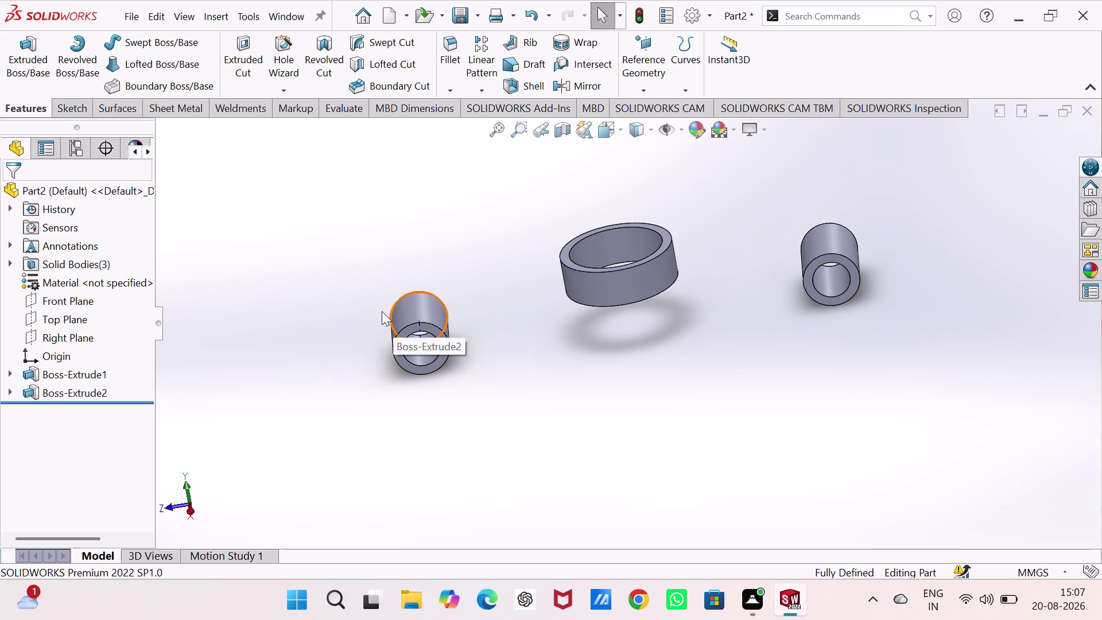
Open a new sketch (Sketch3) on the end face of Boss-Extrude2.
click(475, 227)
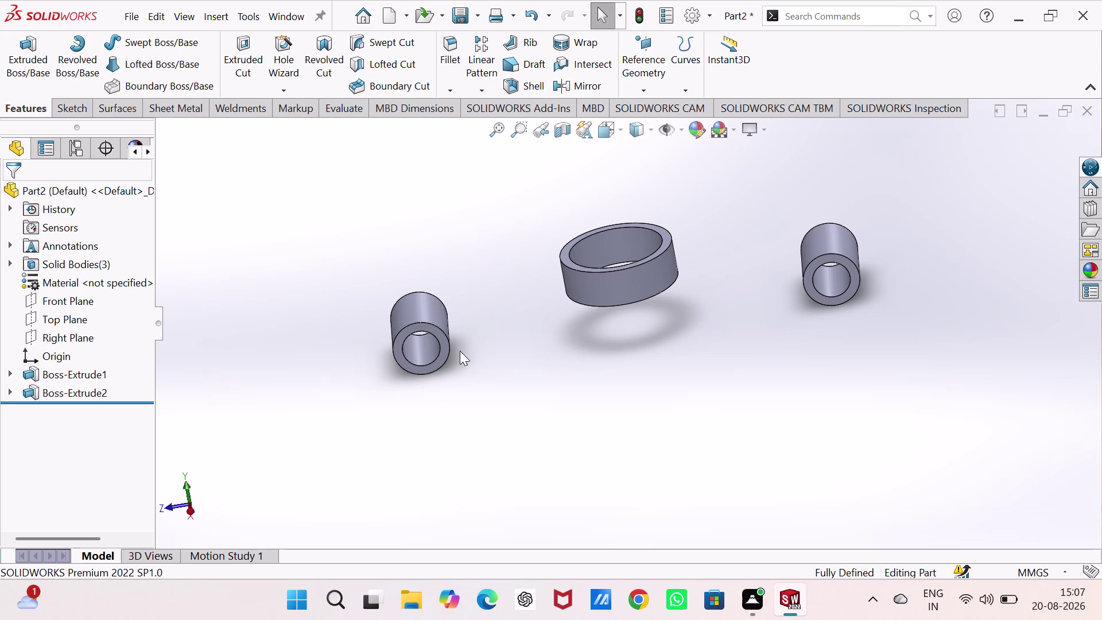
click(441, 339)
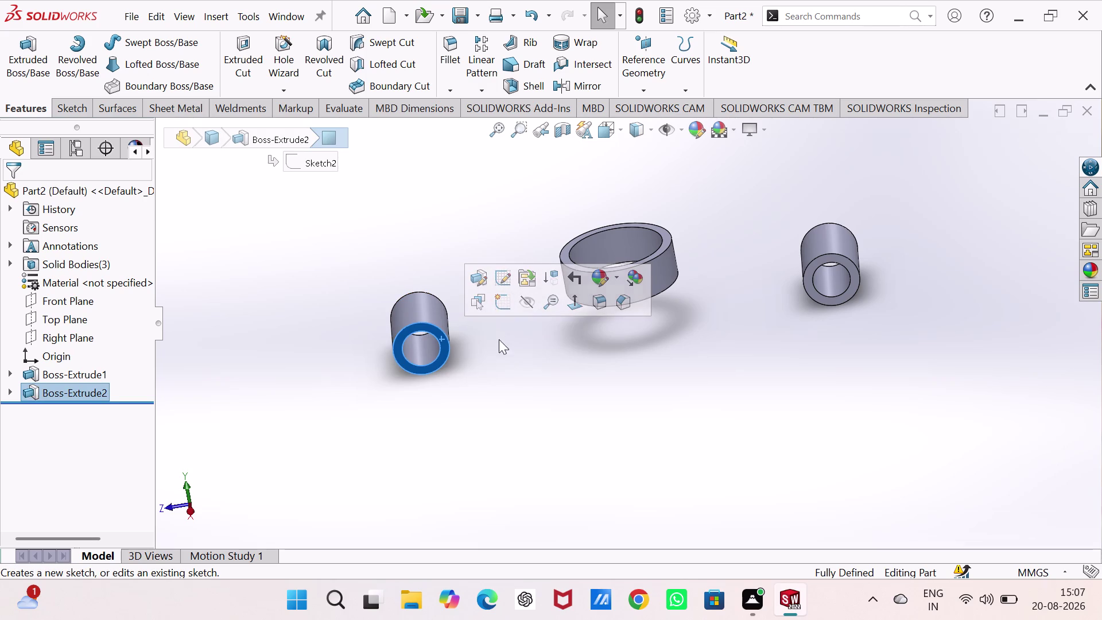
click(500, 305)
Project the small boss's 30 mm outer circle into the sketch with Convert Entities.
click(496, 354)
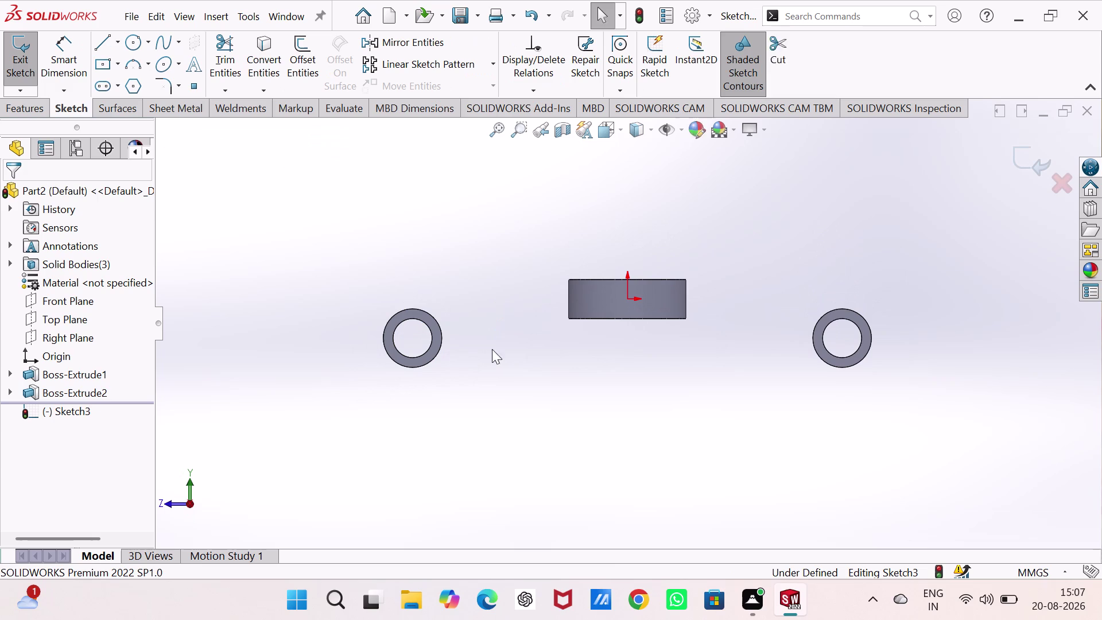
click(436, 322)
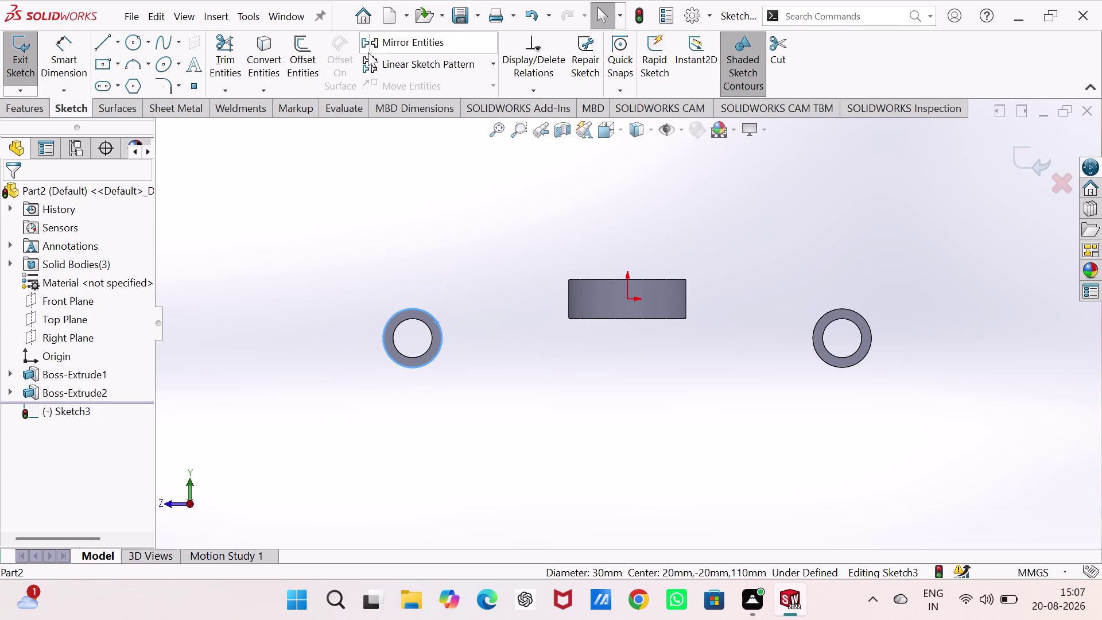
click(262, 48)
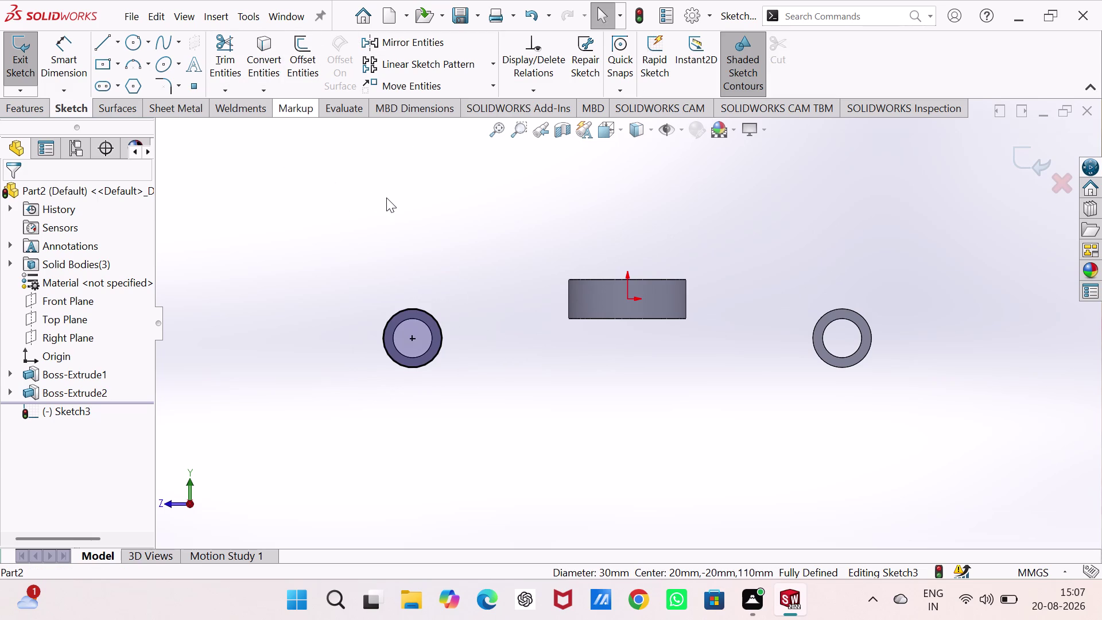
Project the ring's 20 mm left edge into the sketch as well.
double_click(386, 197)
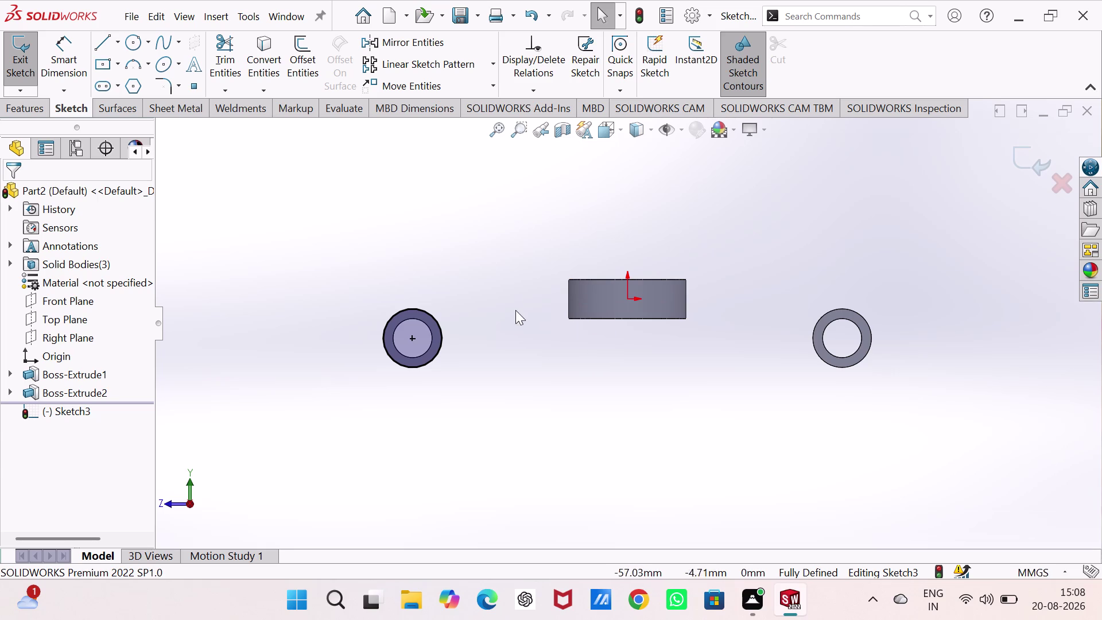
click(568, 295)
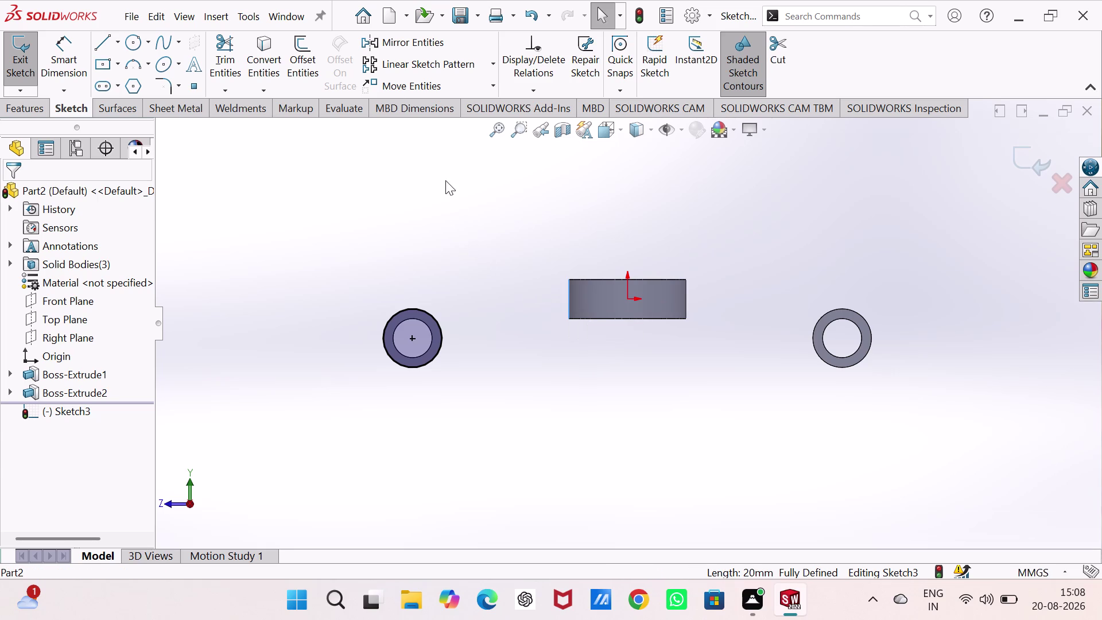
click(268, 44)
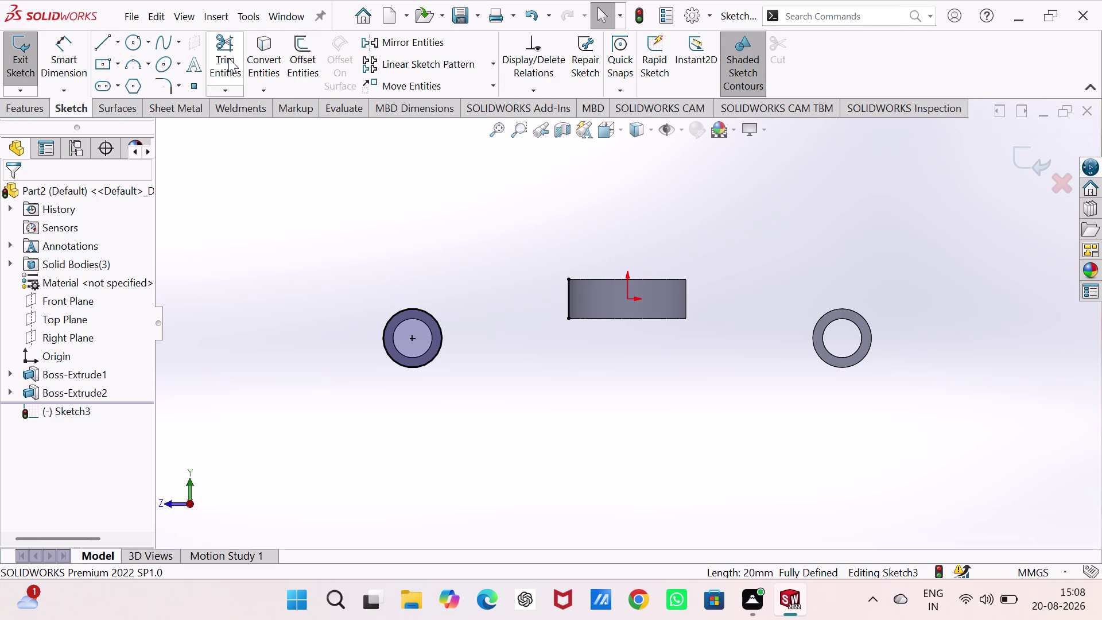
right_drag(443, 196, 195, 242)
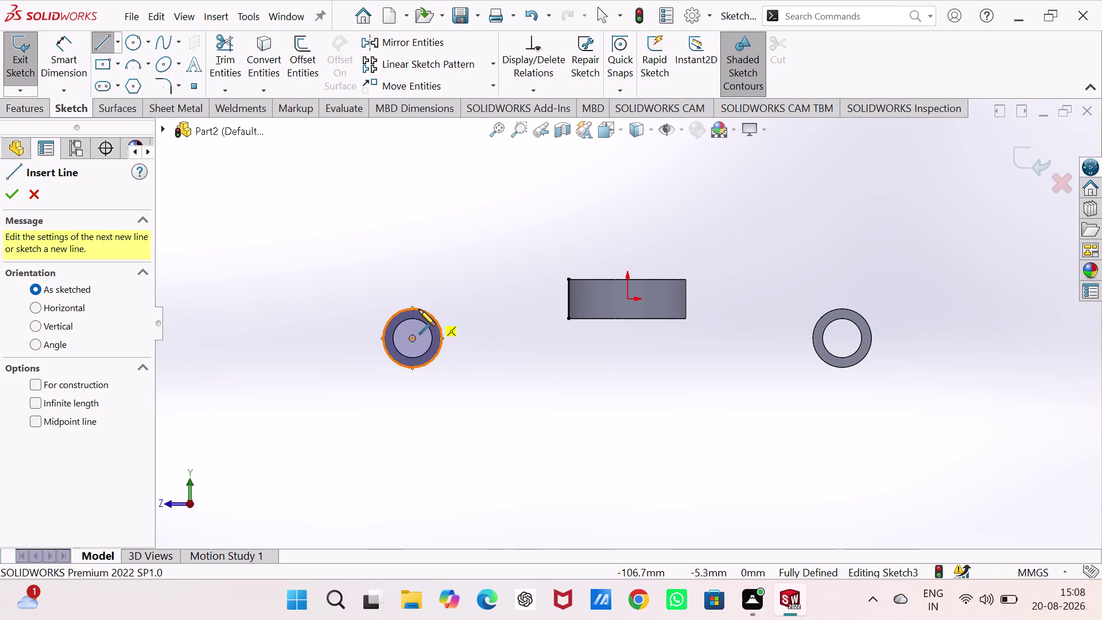
Sketch two lines from the small circle to the ring edge's top and bottom corners.
click(419, 309)
click(565, 280)
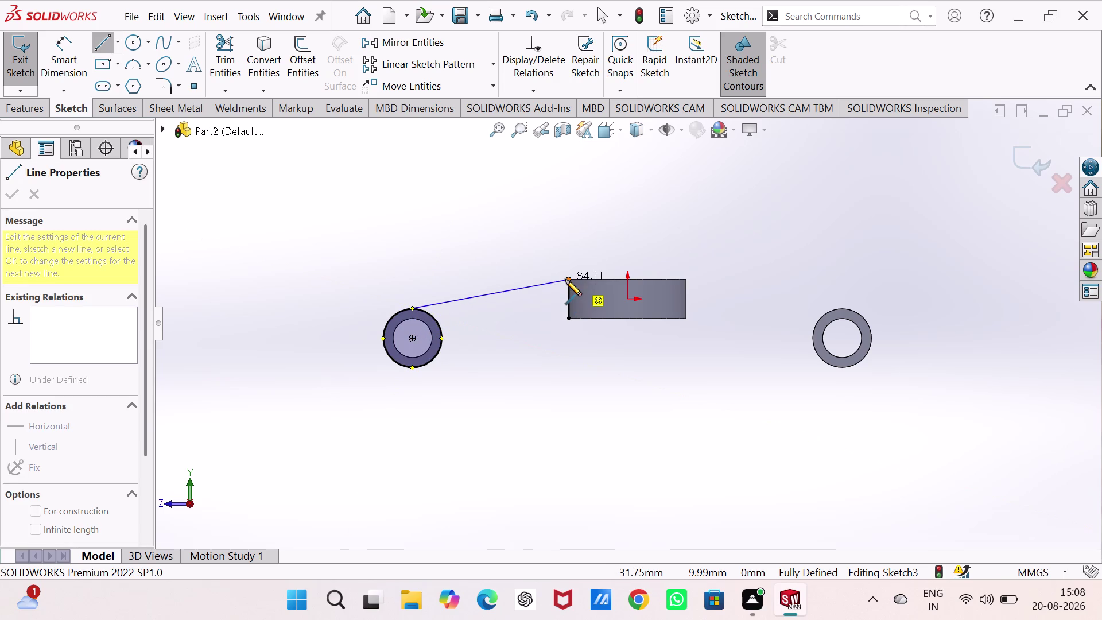
click(428, 364)
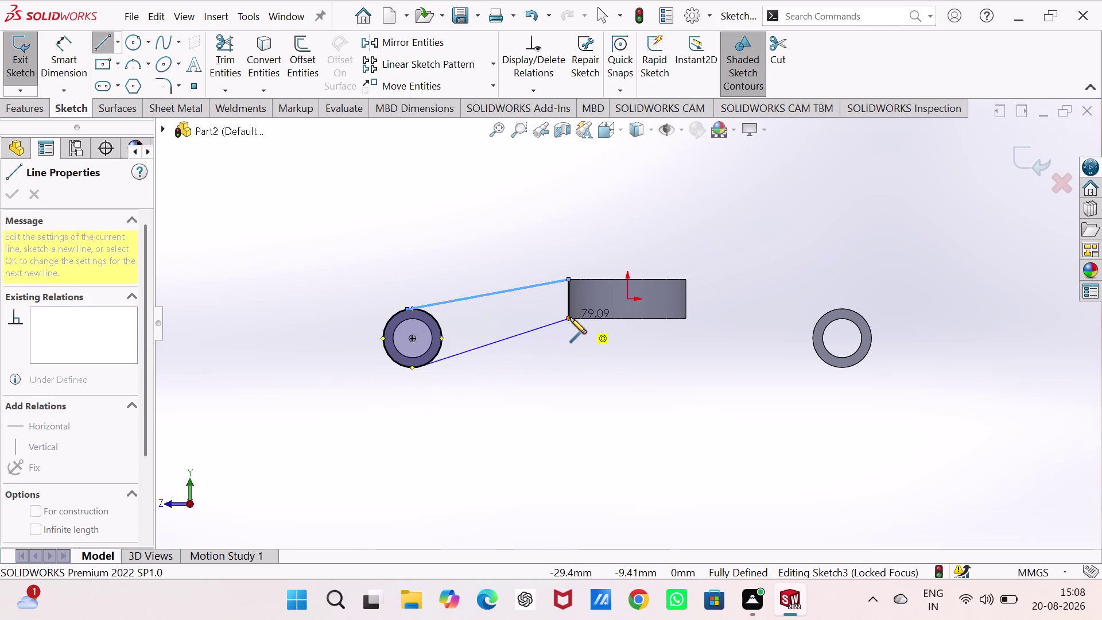
click(569, 317)
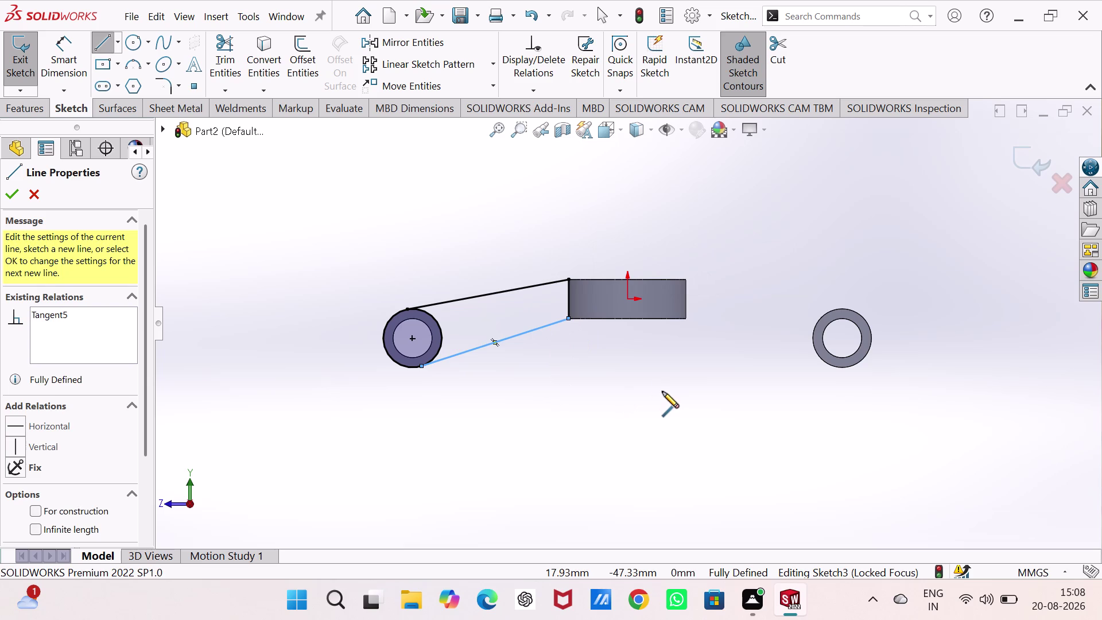
key(Escape)
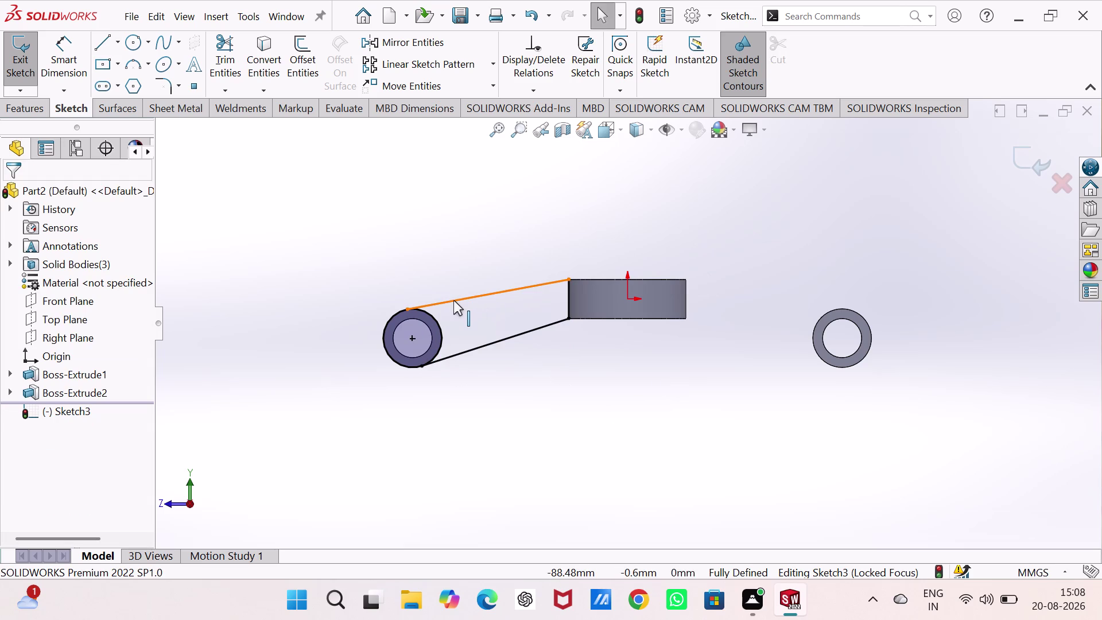
Add a Tangent relation between the upper line and the small circle.
click(453, 300)
click(436, 319)
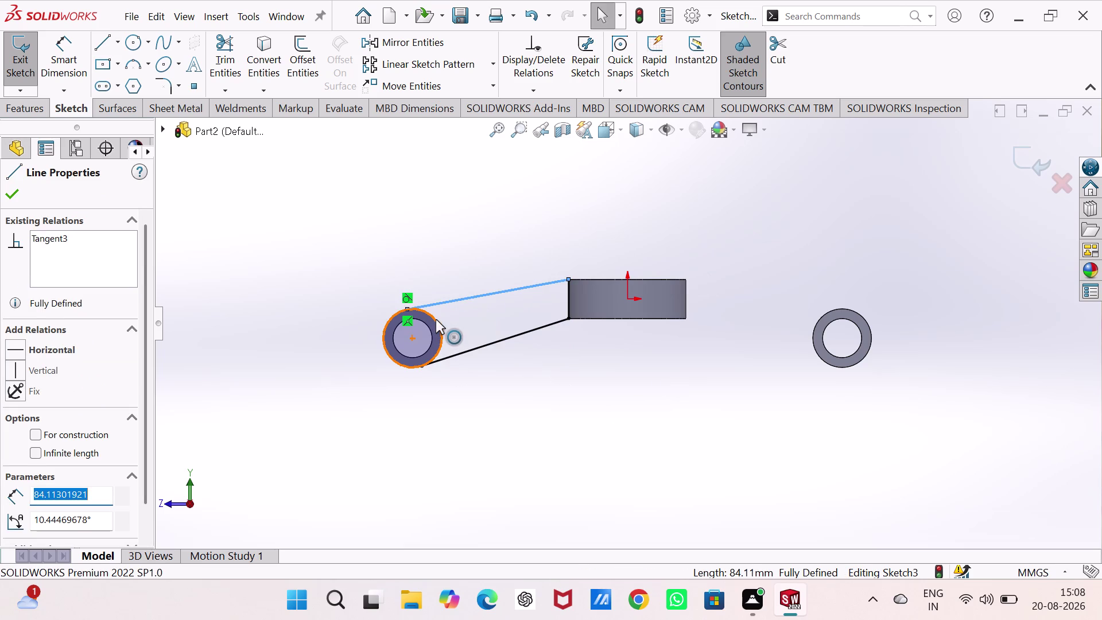
click(469, 257)
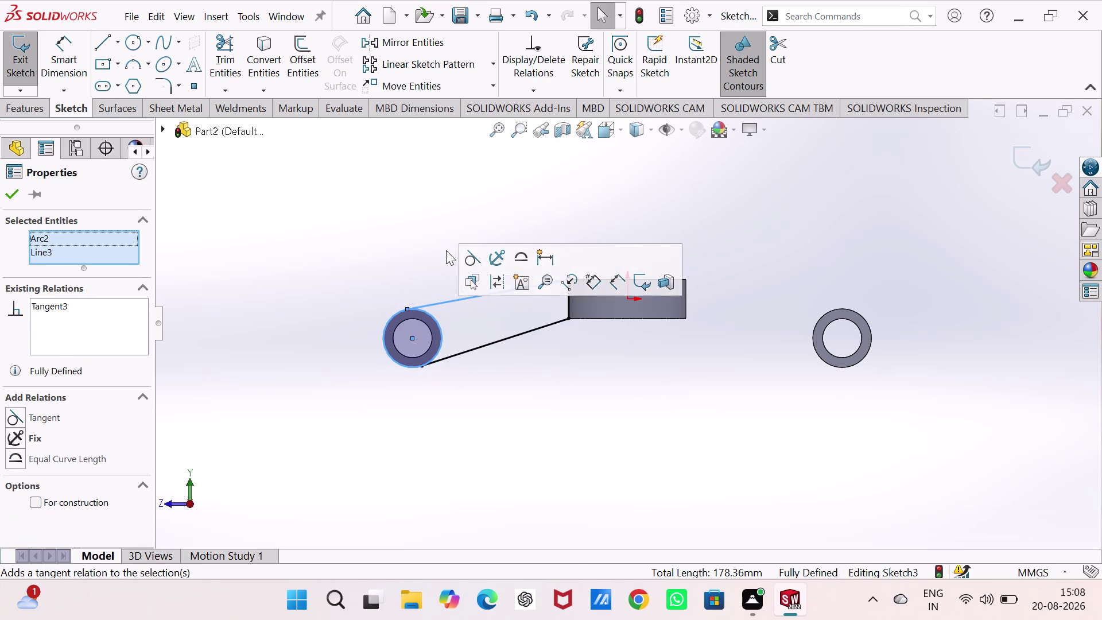
click(446, 250)
click(622, 130)
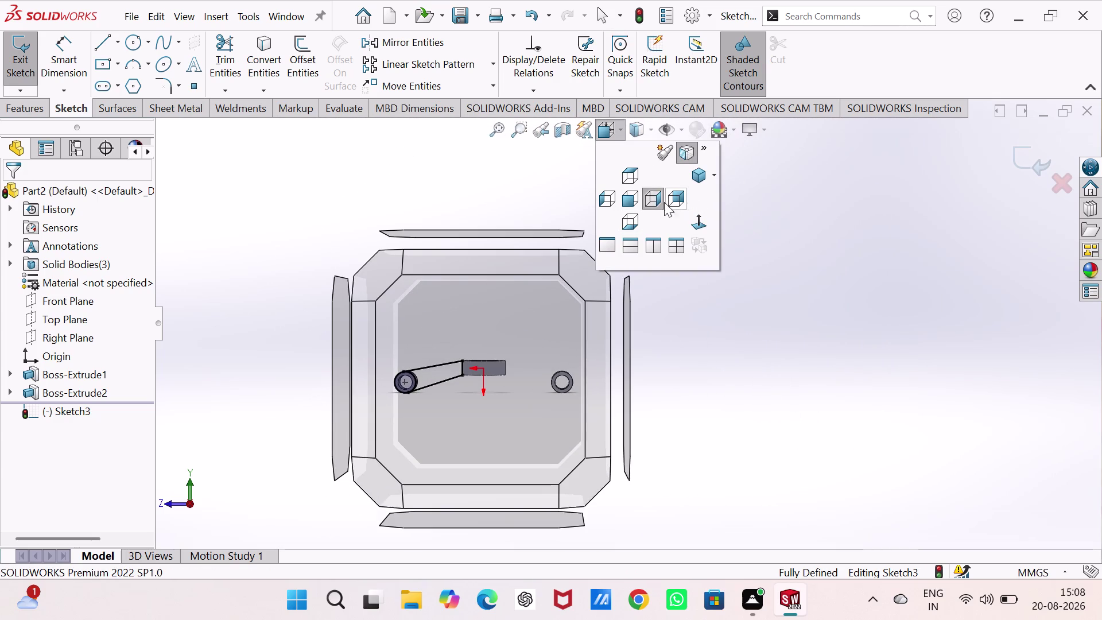
Return to the face-on view and turn on the display of sketch relations.
key(Escape)
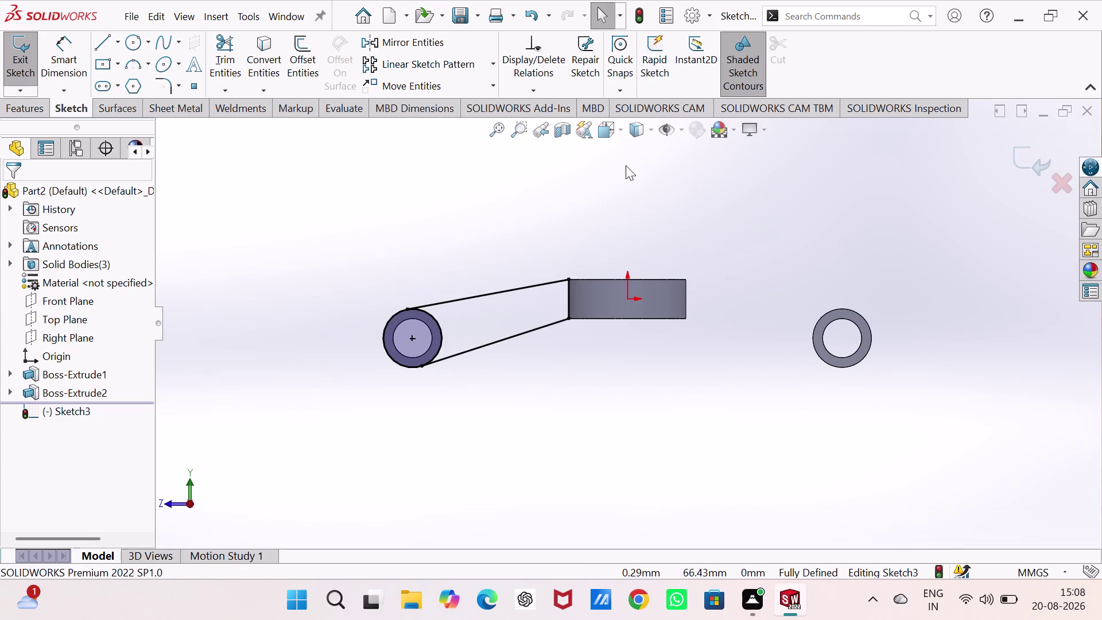
click(678, 131)
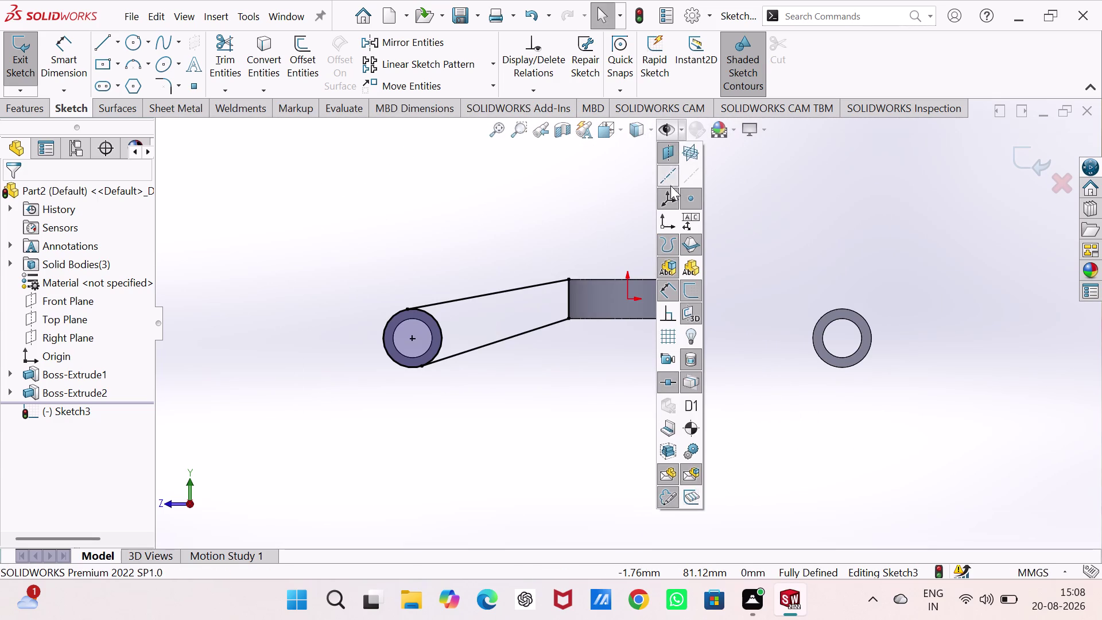
click(666, 312)
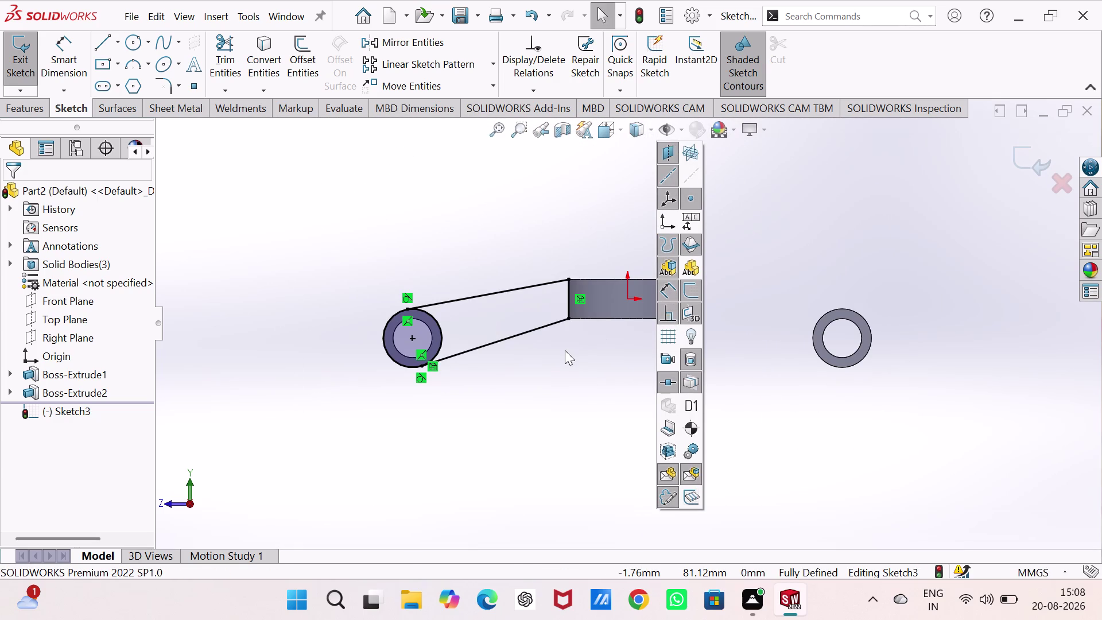
Zoom in on the sketch and start Trim Entities with Trim to closest.
click(565, 350)
scroll(down, 3)
scroll(down, 3)
scroll(up, 3)
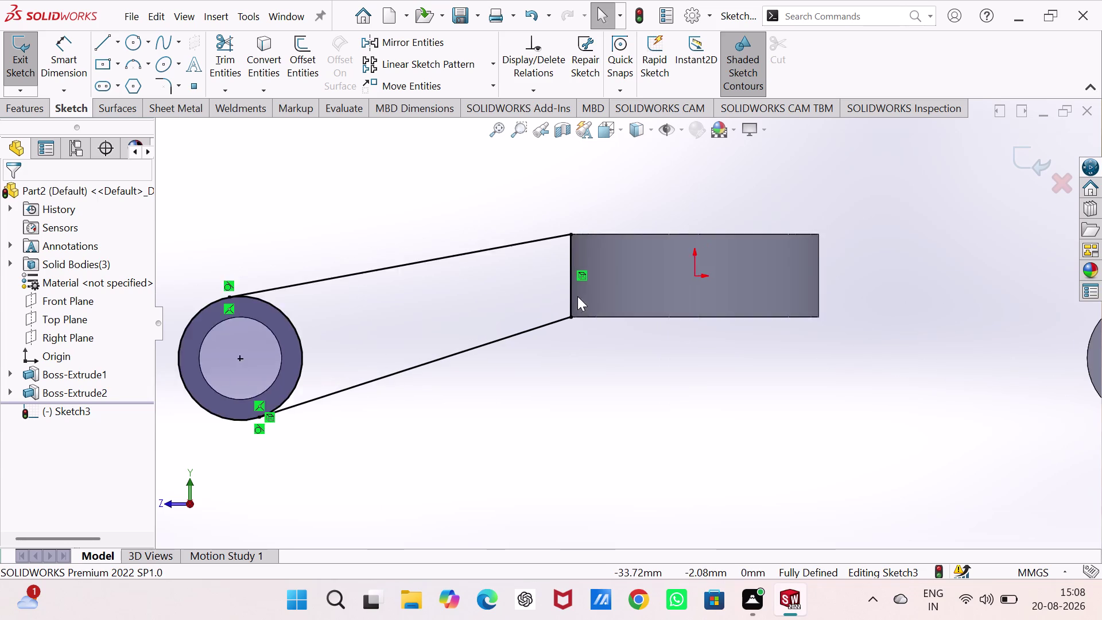
scroll(up, 3)
scroll(down, 3)
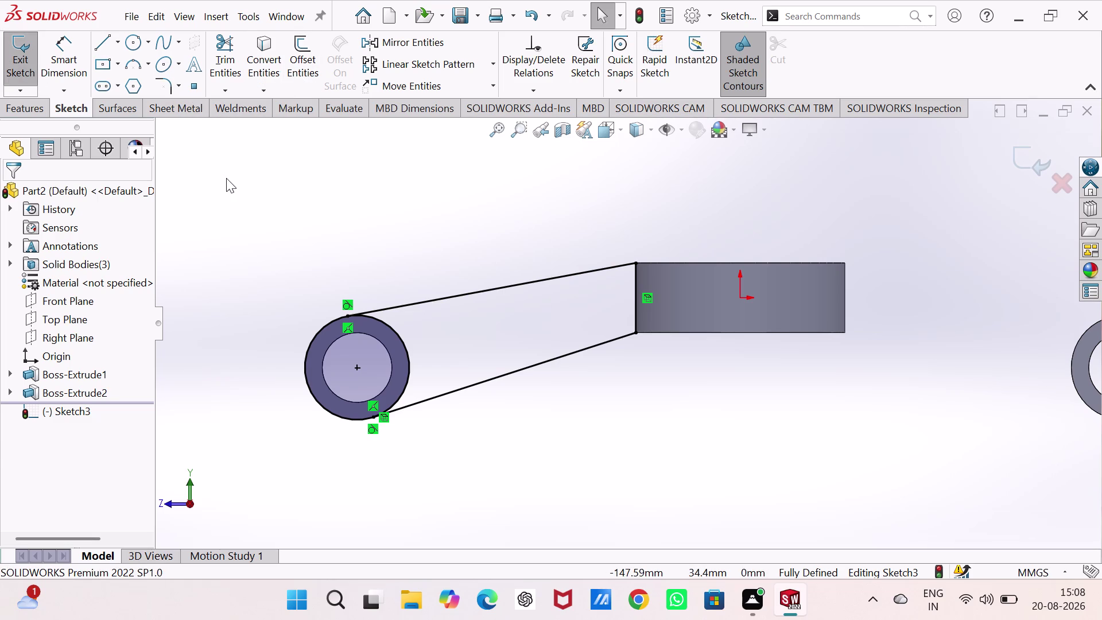
click(223, 45)
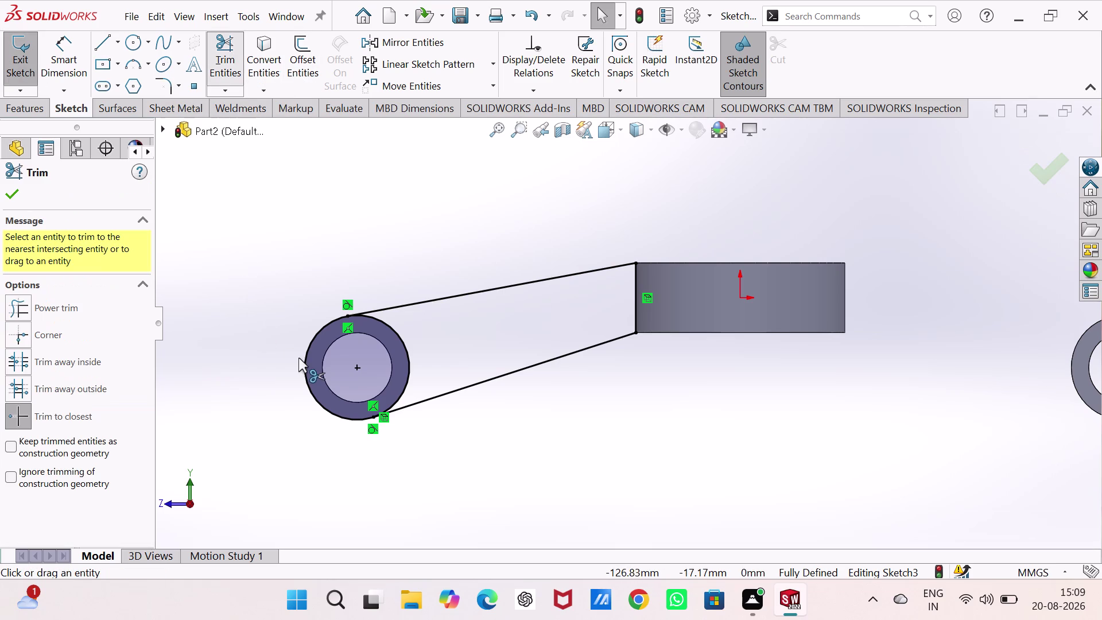
Trim the circle's inner arc, cancel a redundant line-to-ring angle dimension, and exit the sketch.
click(305, 362)
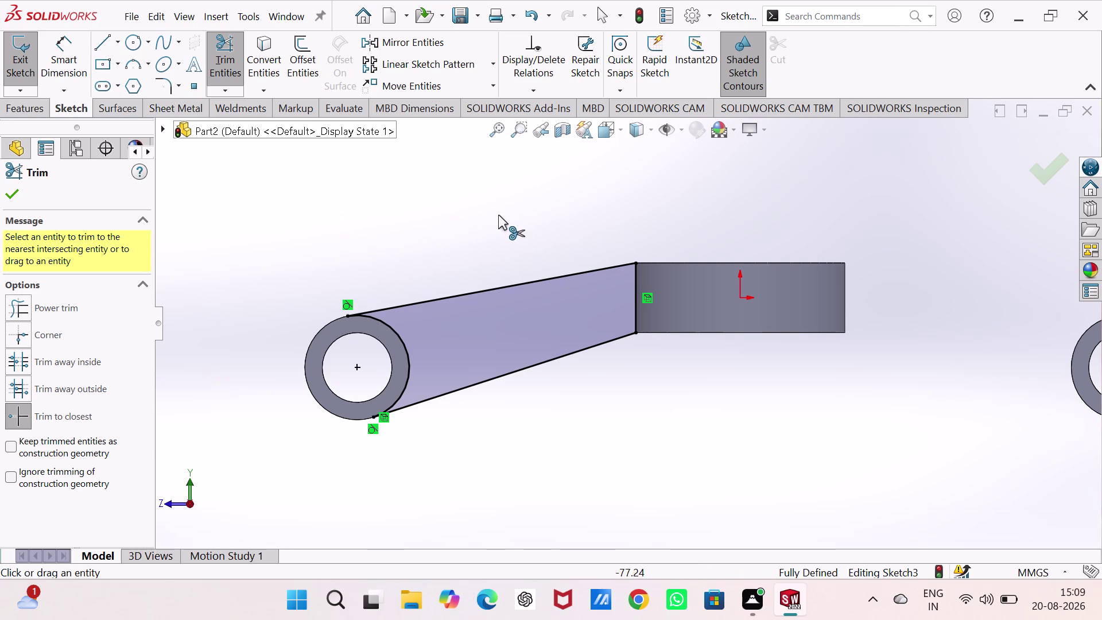
right_drag(447, 248, 440, 147)
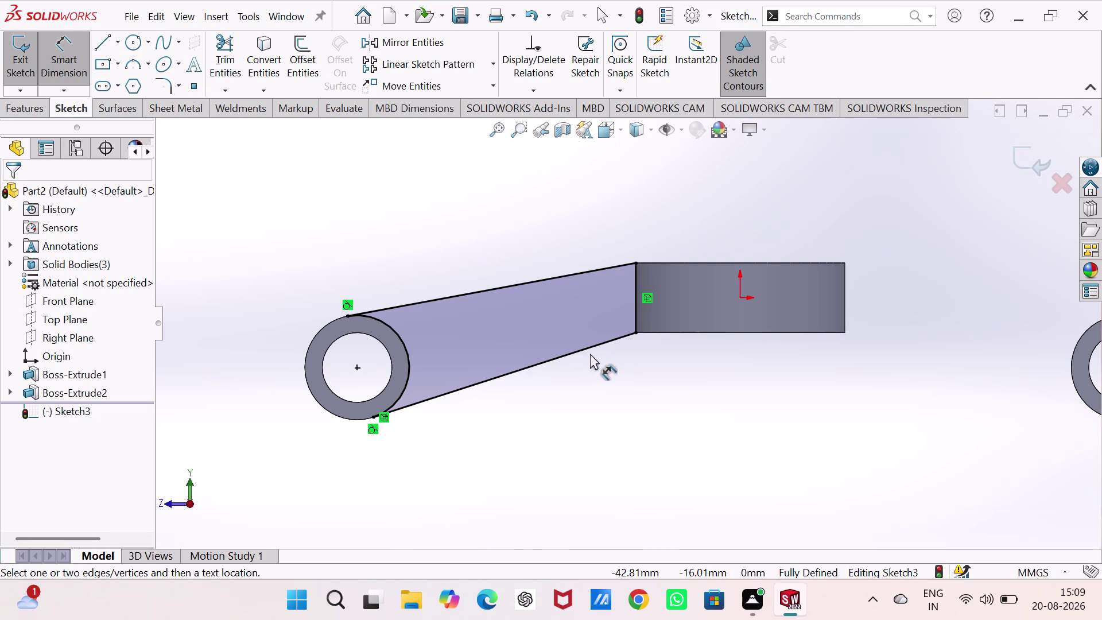
click(585, 349)
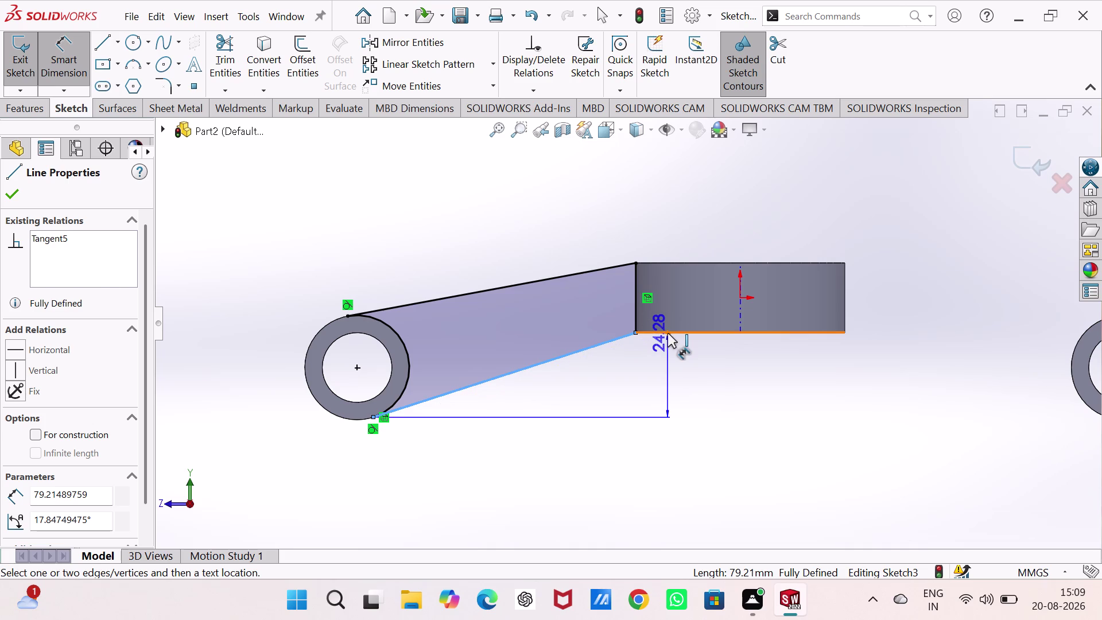
click(667, 333)
click(640, 366)
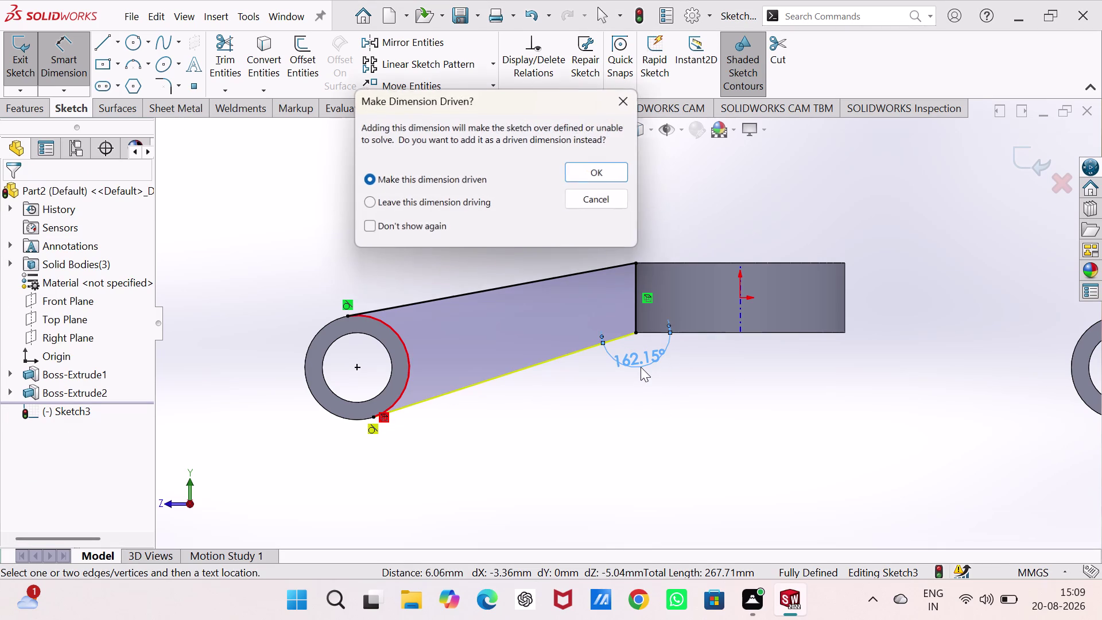
click(625, 109)
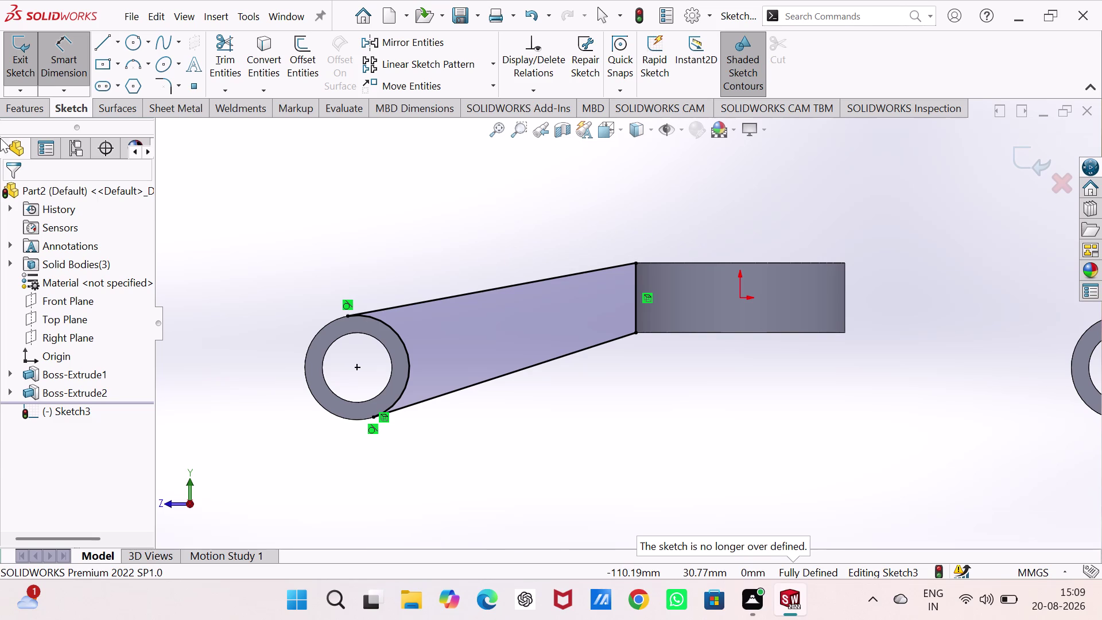
click(29, 55)
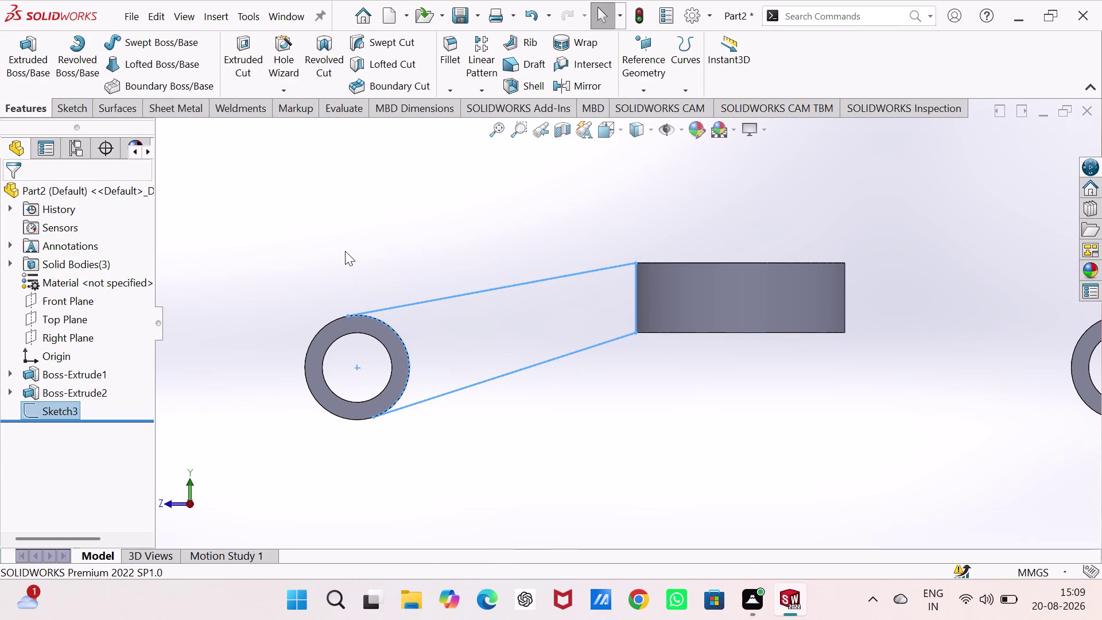
Orbit the model to inspect Sketch3's arm profile beside the boss and ring, then clear the selection.
middle_drag(345, 250, 356, 329)
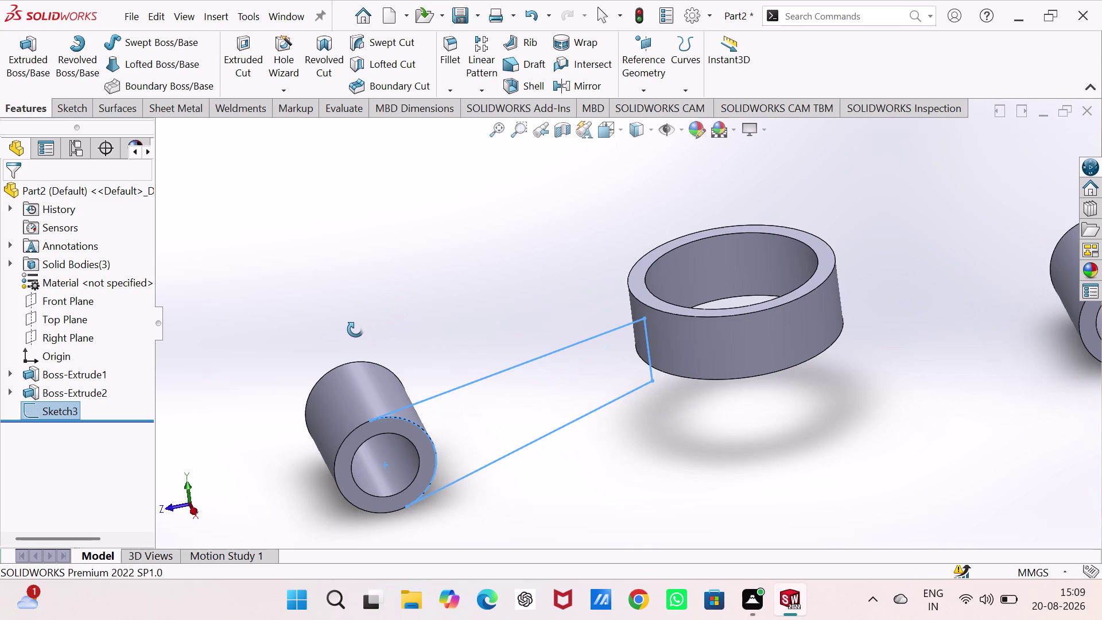
middle_drag(355, 330, 335, 319)
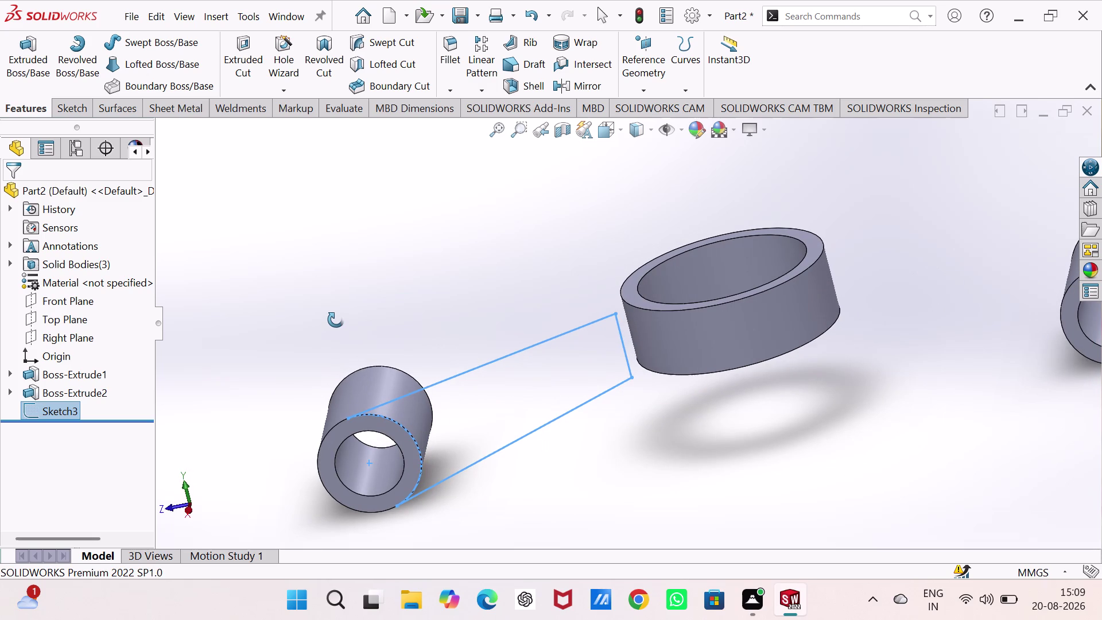
middle_drag(336, 320, 330, 297)
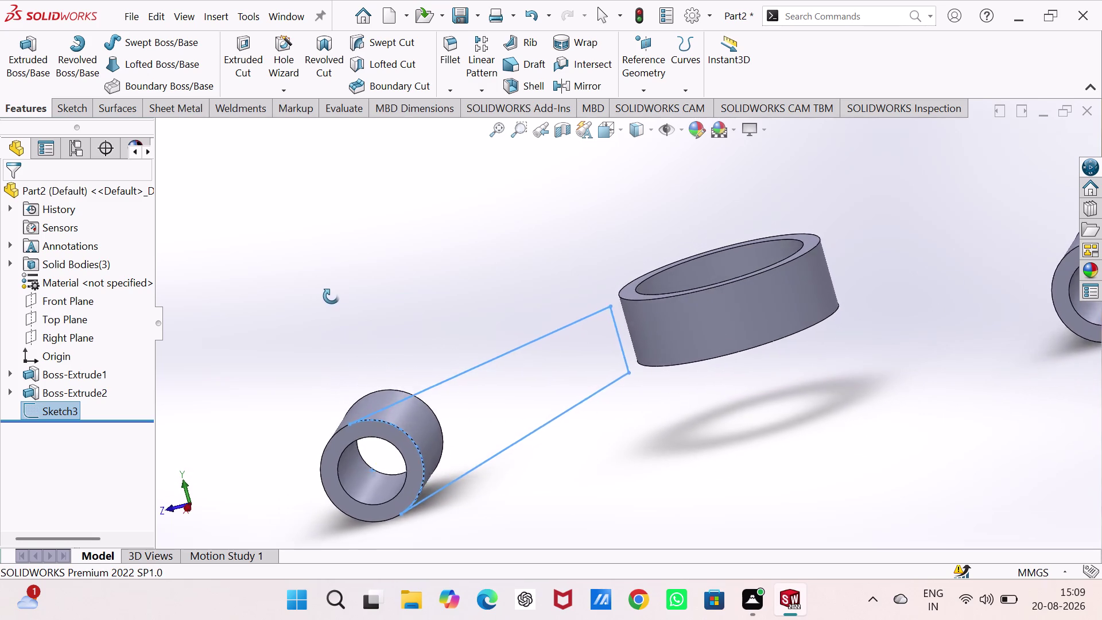
middle_drag(329, 296, 341, 324)
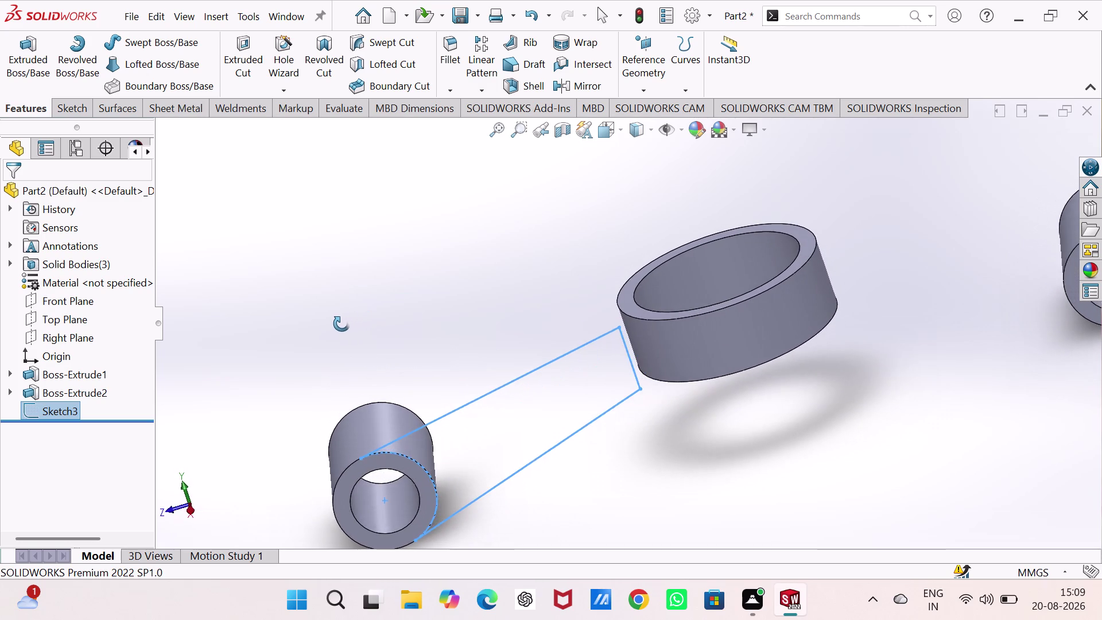
middle_drag(342, 324, 363, 330)
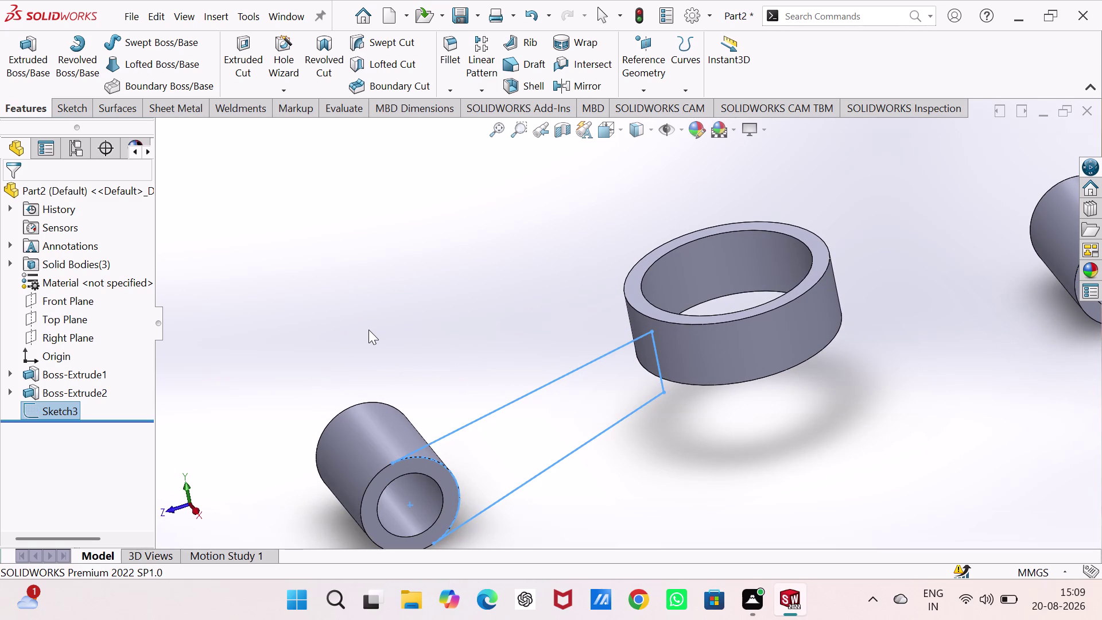
key(Escape)
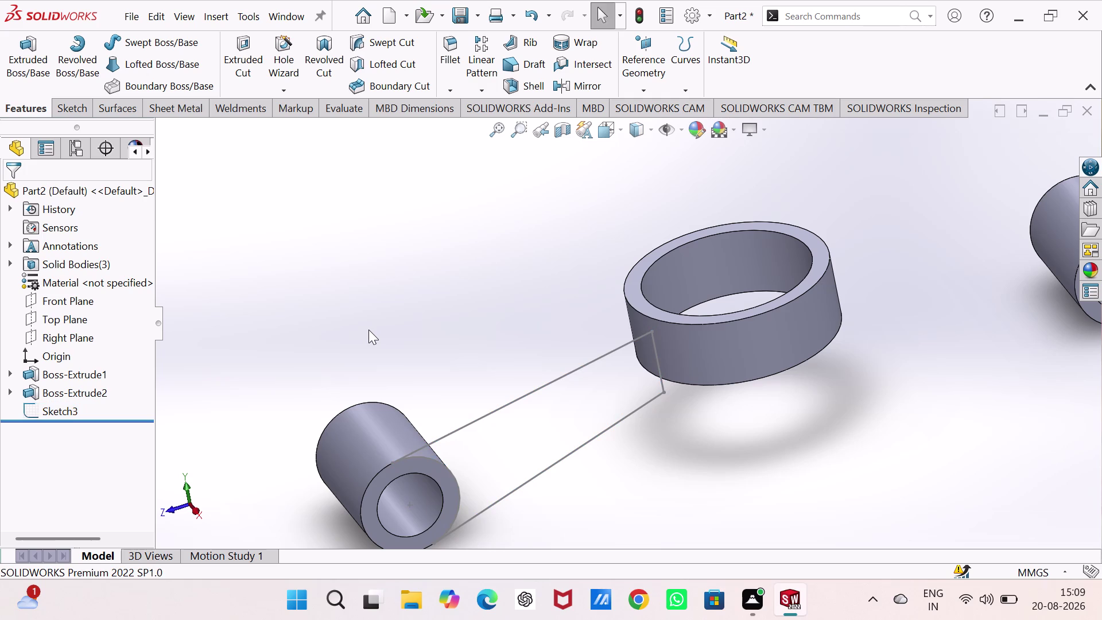
View Sketch3 normal to its plane and reopen it for editing.
key(Escape)
key(Escape)
key(ctrl+x)
key(ctrl+x)
key(Escape)
key(Escape)
key(ctrl+z)
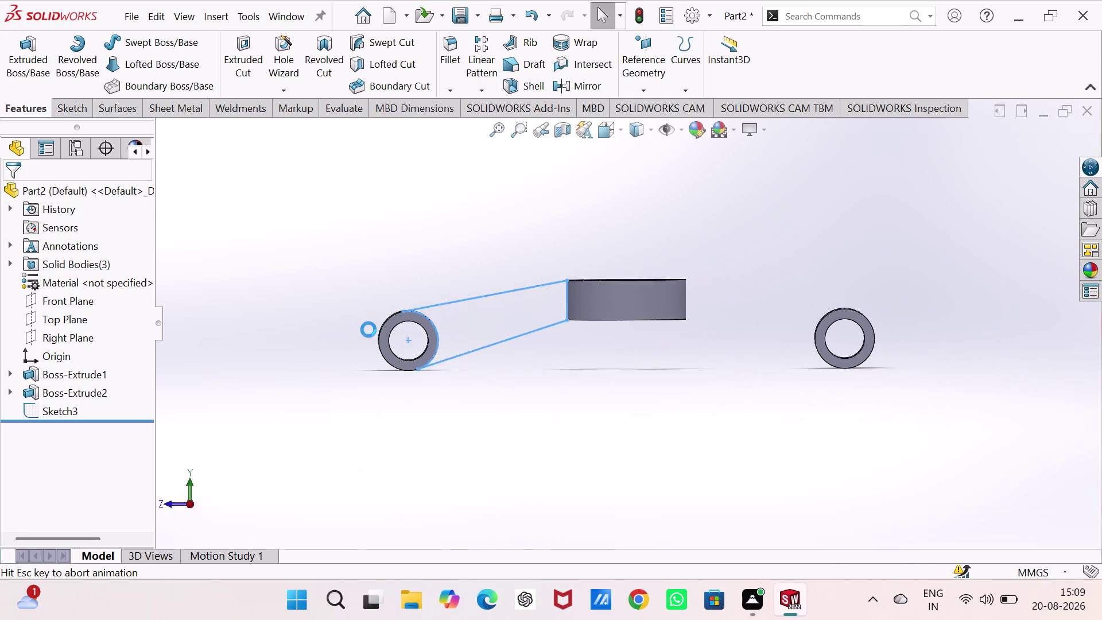
key(ctrl+z)
key(ctrl+z)
key(ctrl+z)
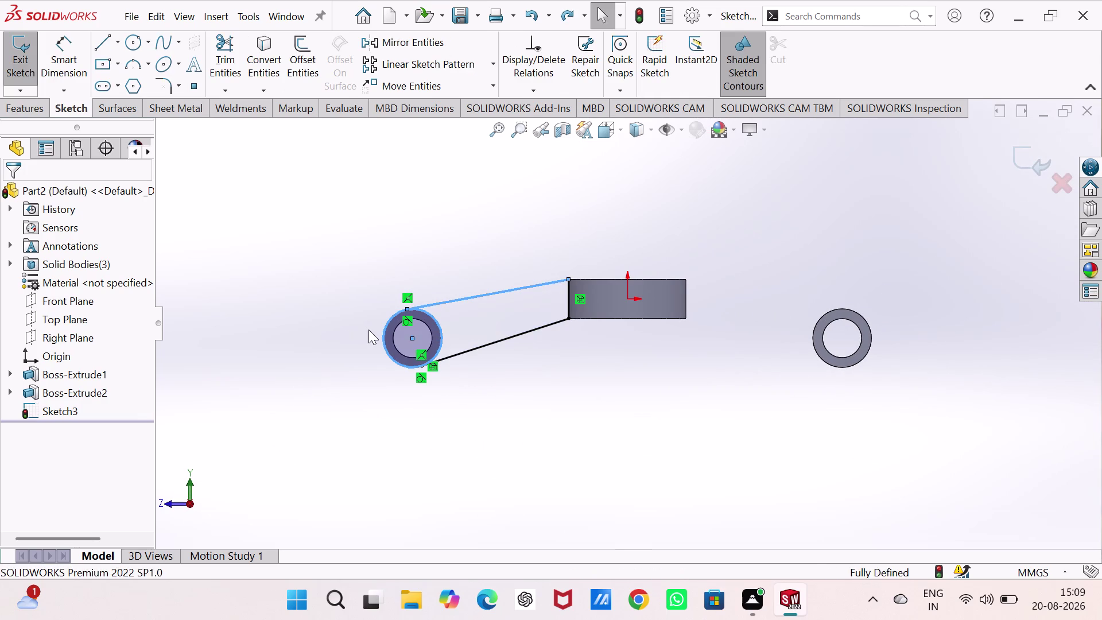
Undo the link-arm lines, exit the sketch, and return to the isometric view.
key(ctrl+z)
key(ctrl+z)
key(ctrl+z)
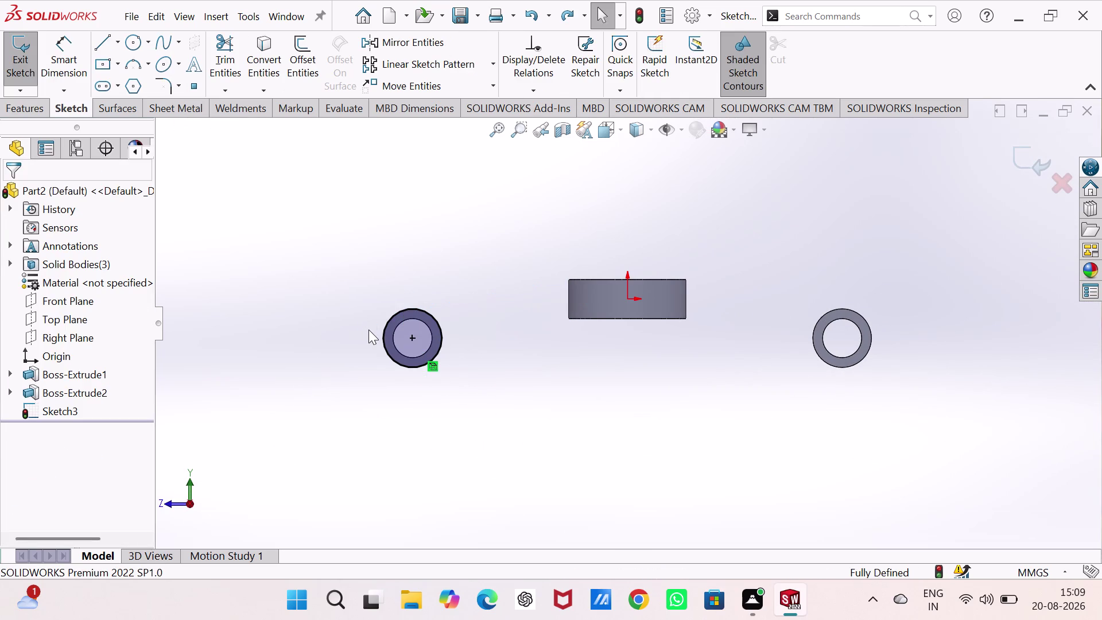
key(ctrl+z)
key(ctrl+z)
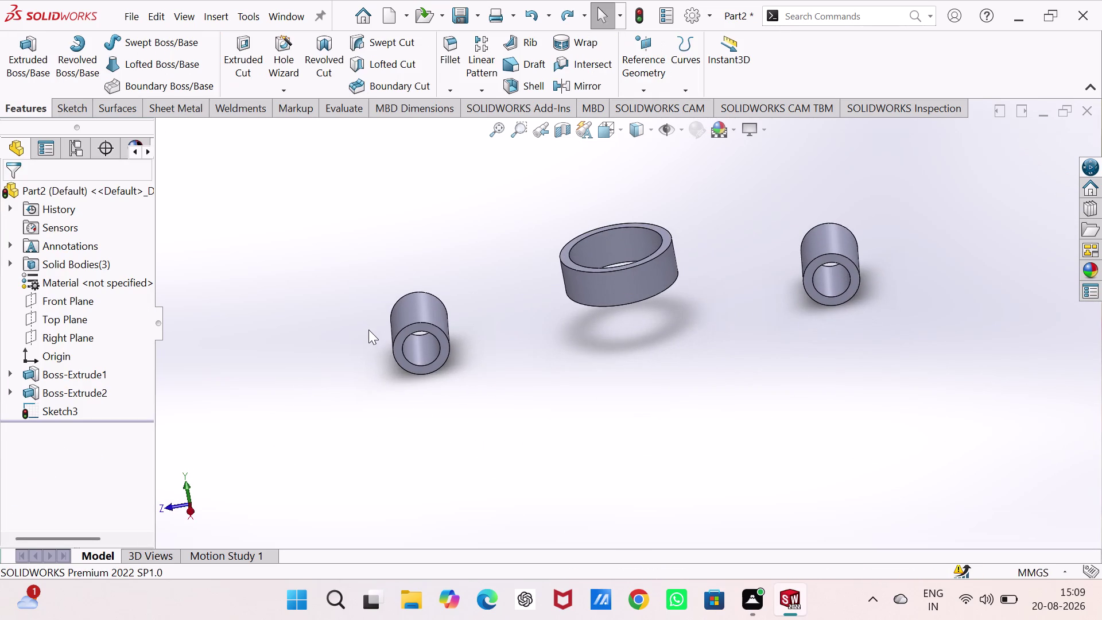